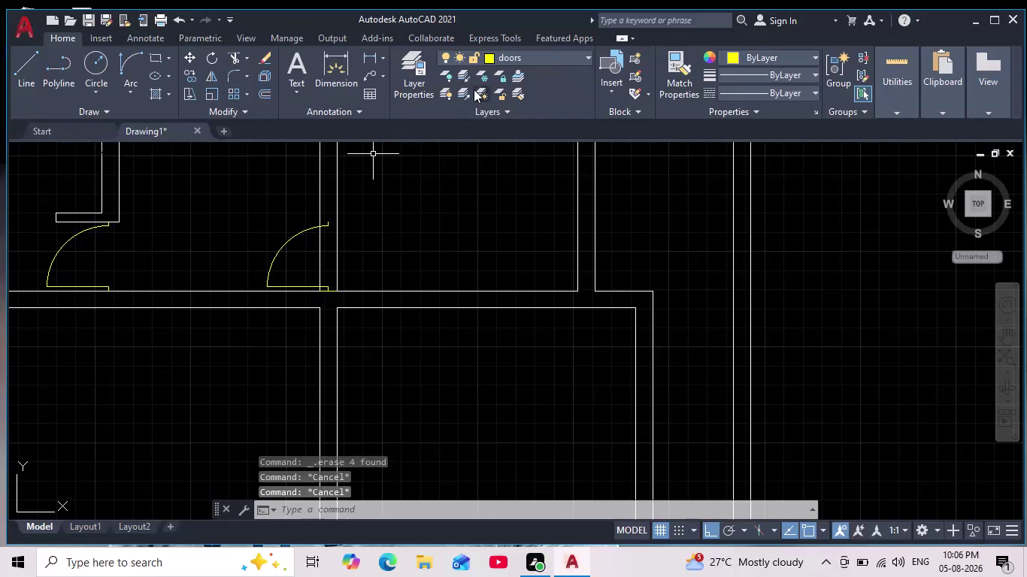
On layer 0, draw a short jamb line from the right door arc's end to the wall.
click(559, 56)
click(529, 77)
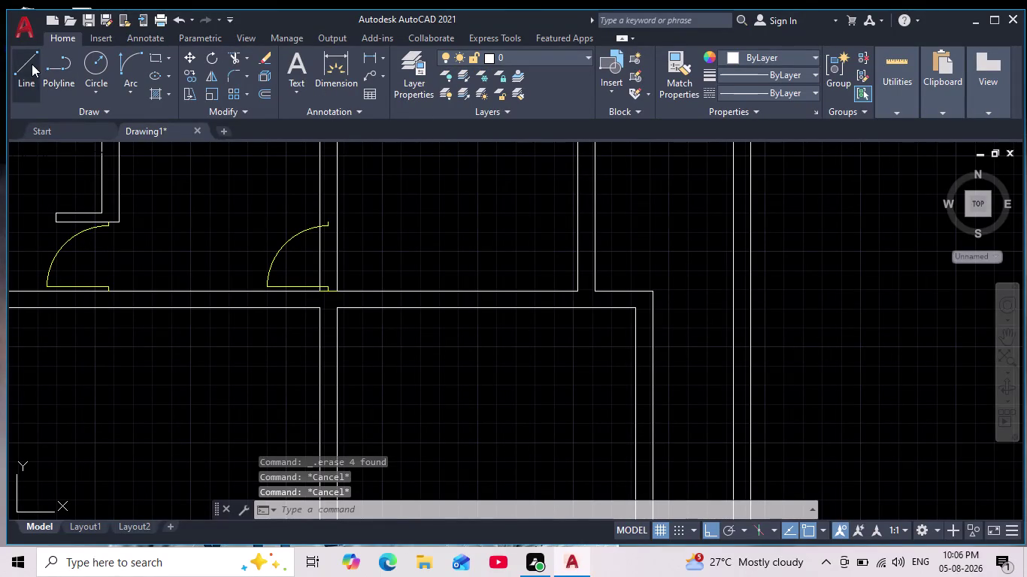
click(31, 63)
scroll(up, 3)
middle_drag(331, 214, 334, 289)
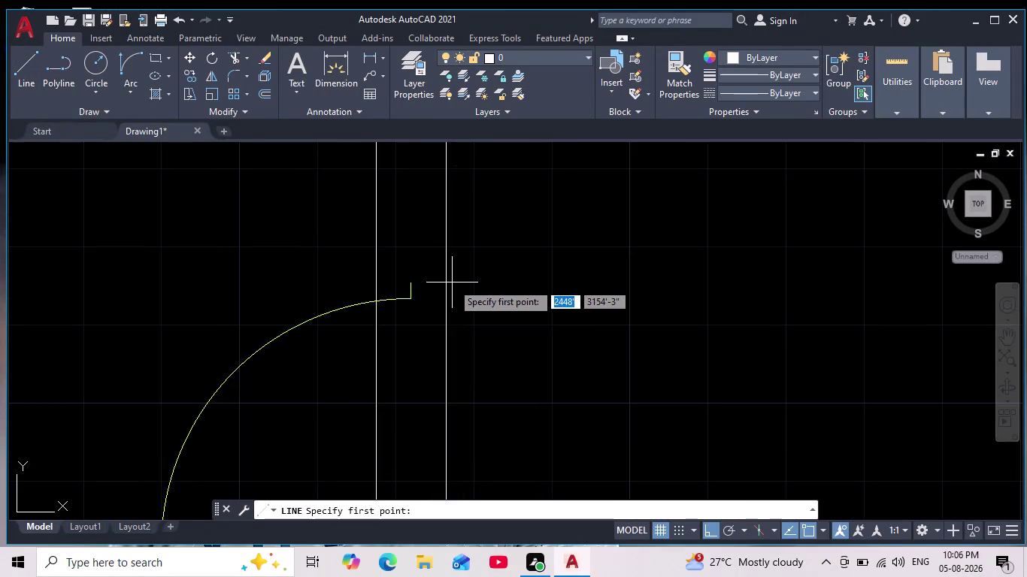
scroll(up, 3)
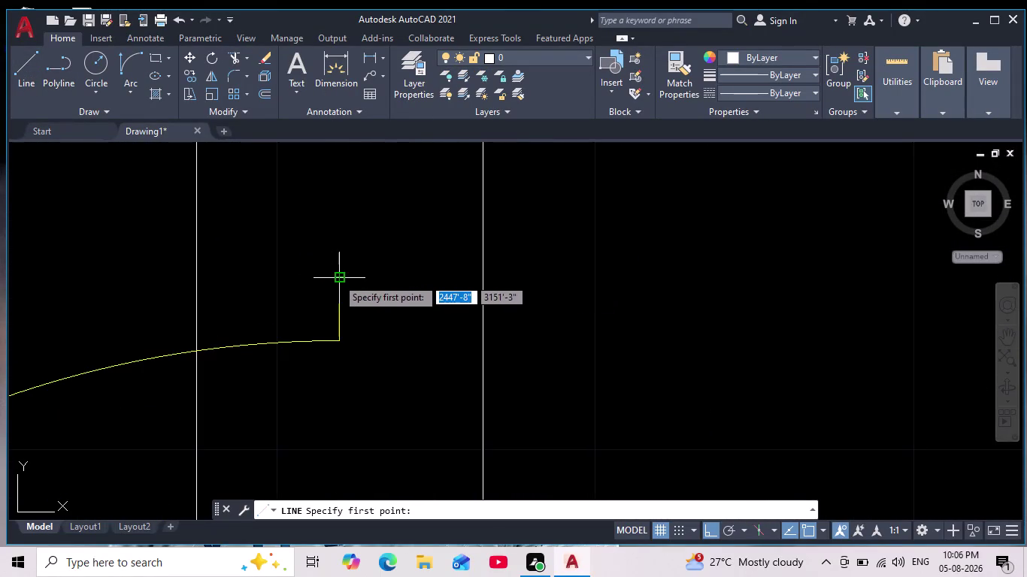
click(196, 277)
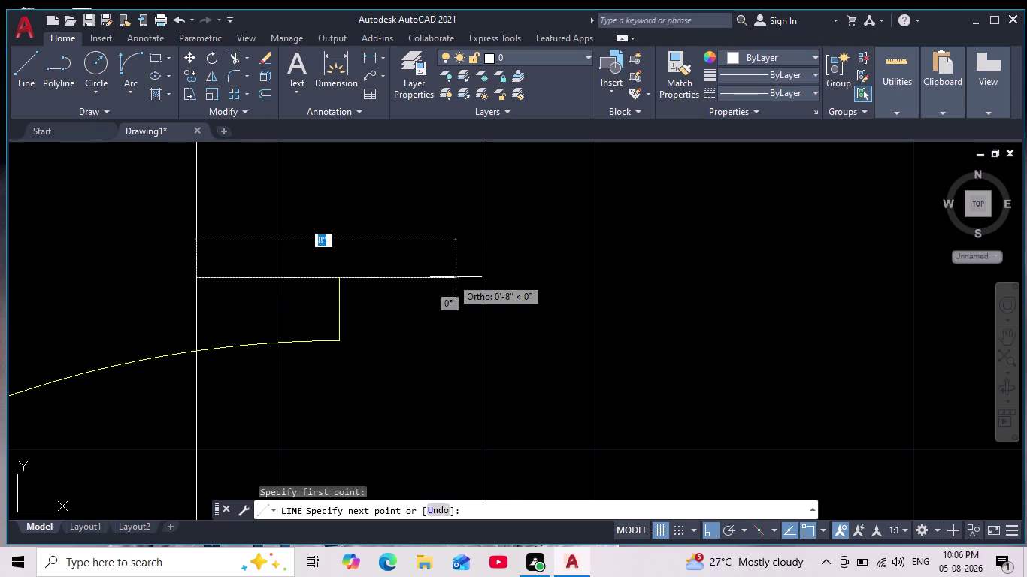
click(481, 279)
scroll(down, 3)
key(Escape)
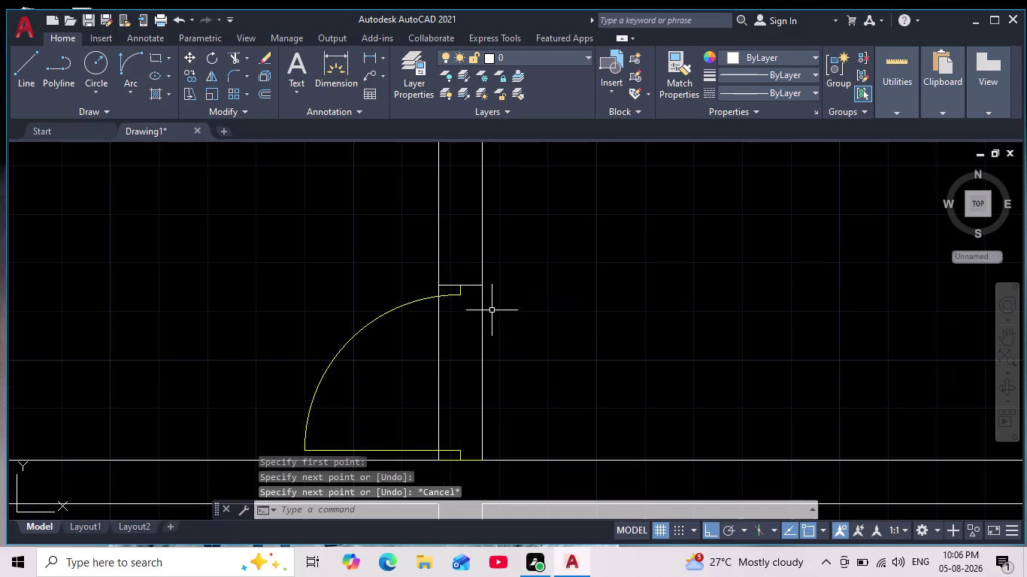
key(Escape)
Pan back to the door openings and start the Trim tool.
middle_drag(492, 324, 450, 294)
scroll(down, 3)
scroll(up, 3)
middle_drag(481, 310, 441, 293)
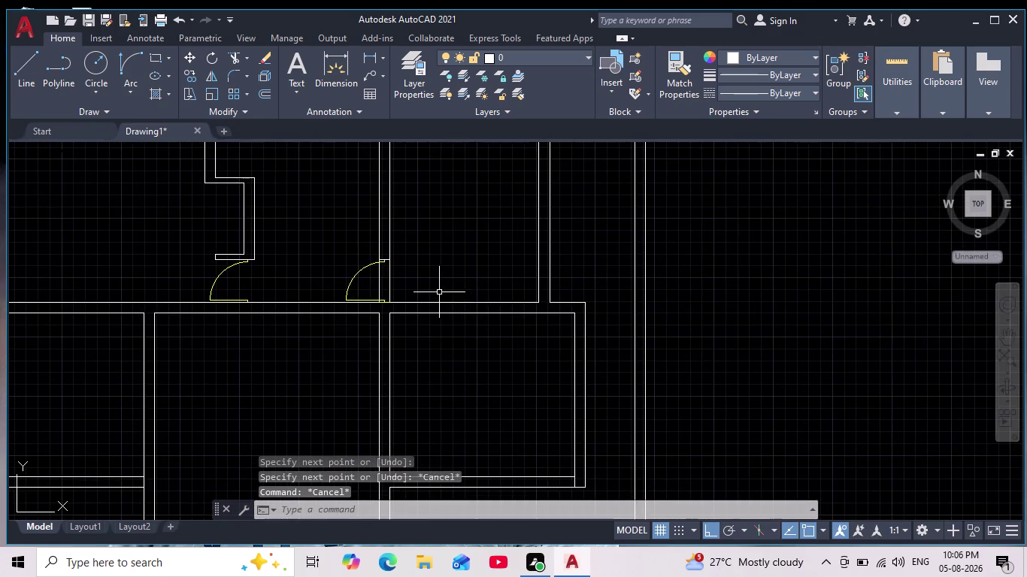
scroll(up, 3)
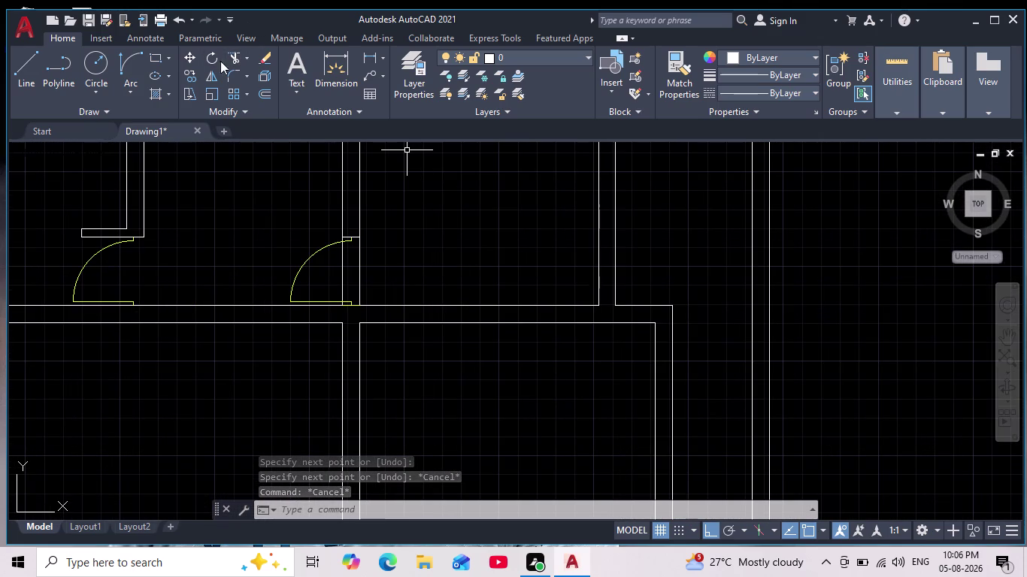
click(235, 64)
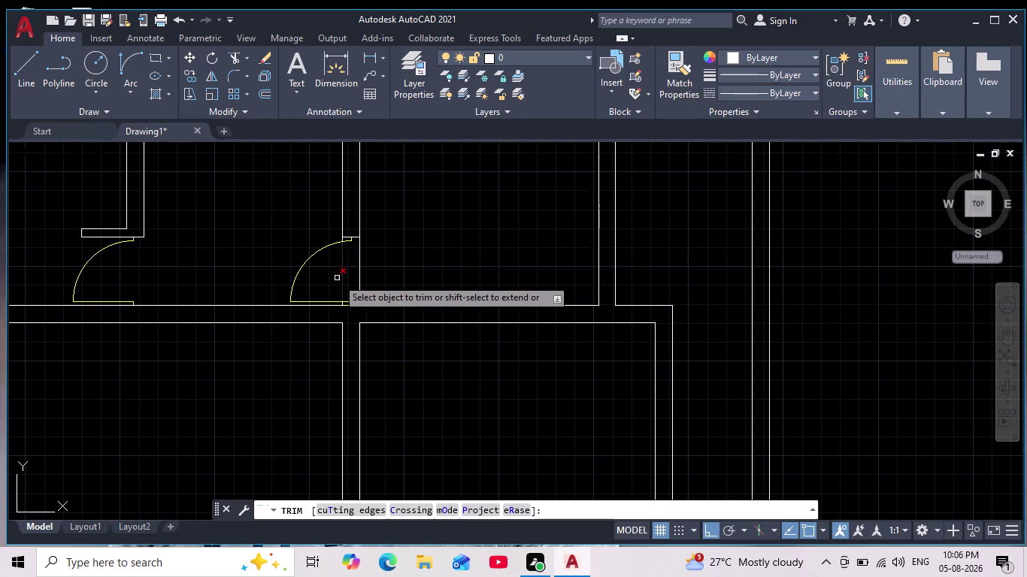
Fence-trim the wall segments crossing both door openings.
drag(335, 278, 393, 267)
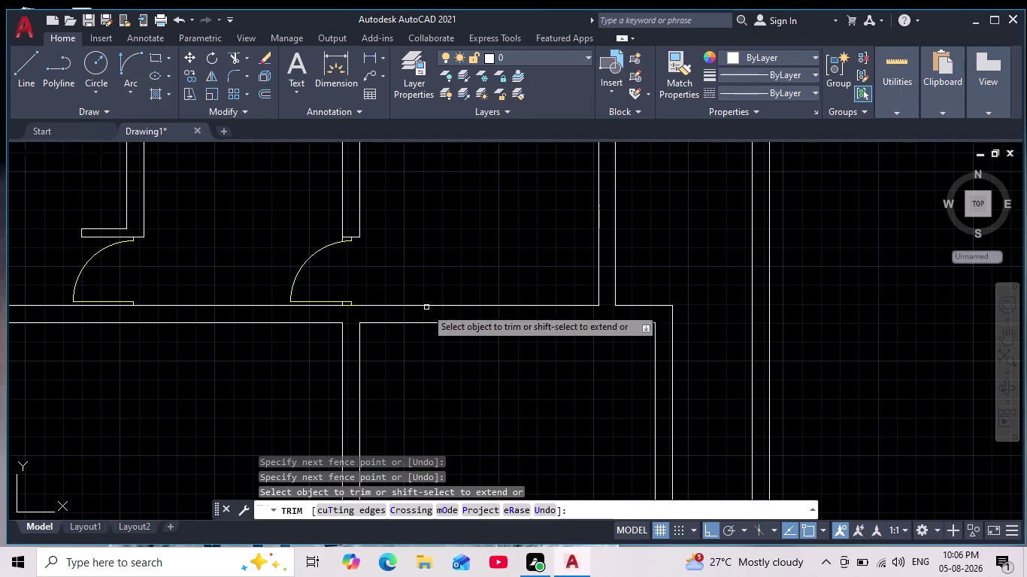
scroll(up, 3)
scroll(up, 3)
drag(332, 197, 200, 223)
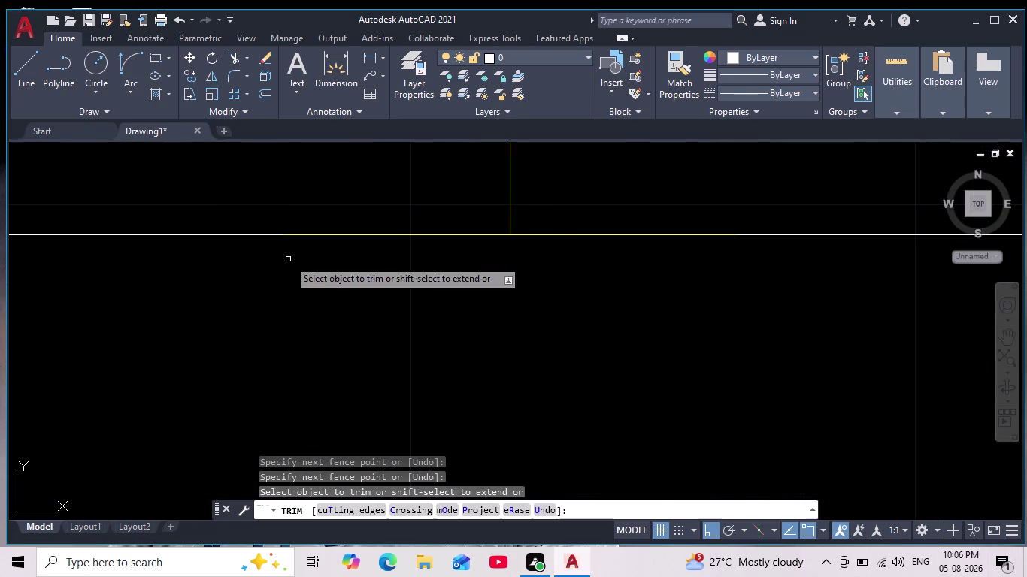
scroll(down, 3)
middle_drag(401, 169, 443, 326)
scroll(down, 3)
scroll(up, 3)
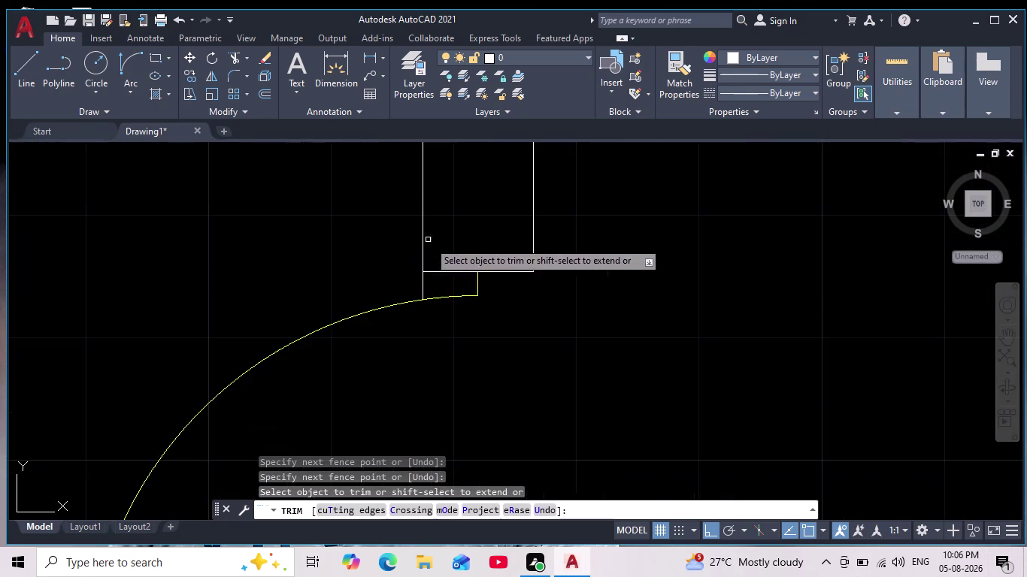
scroll(up, 3)
drag(431, 277, 242, 327)
scroll(down, 3)
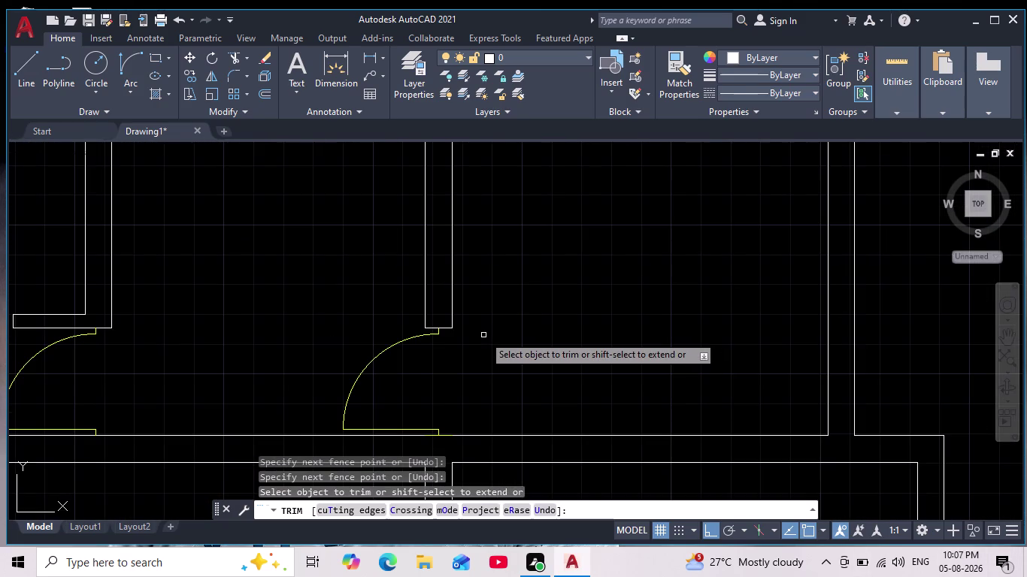
Exit trimming and zoom out to view the whole floor plan.
key(Escape)
key(Escape)
key(Escape)
key(Escape)
key(Escape)
scroll(down, 3)
scroll(down, 3)
middle_drag(497, 324, 488, 297)
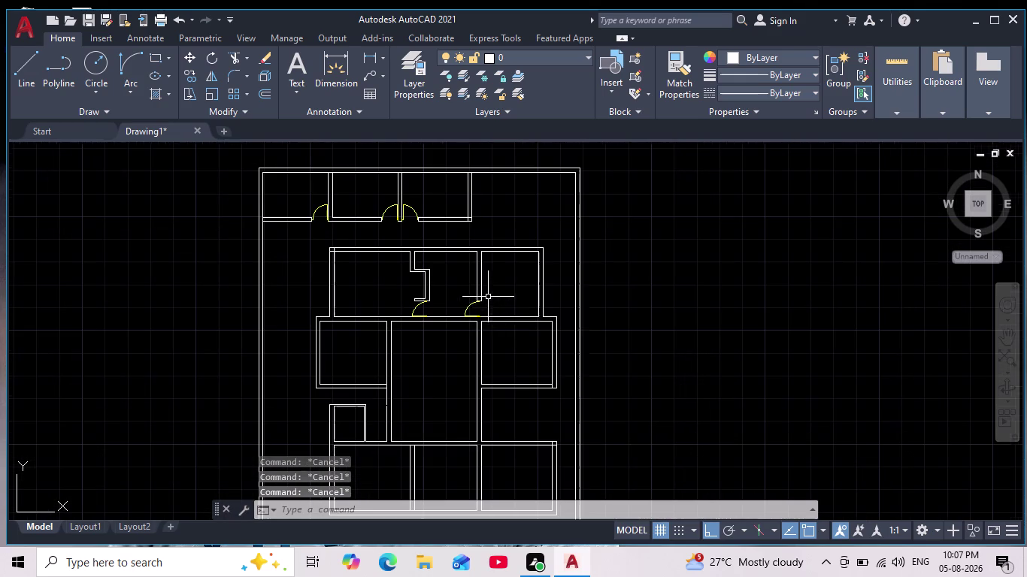
scroll(up, 3)
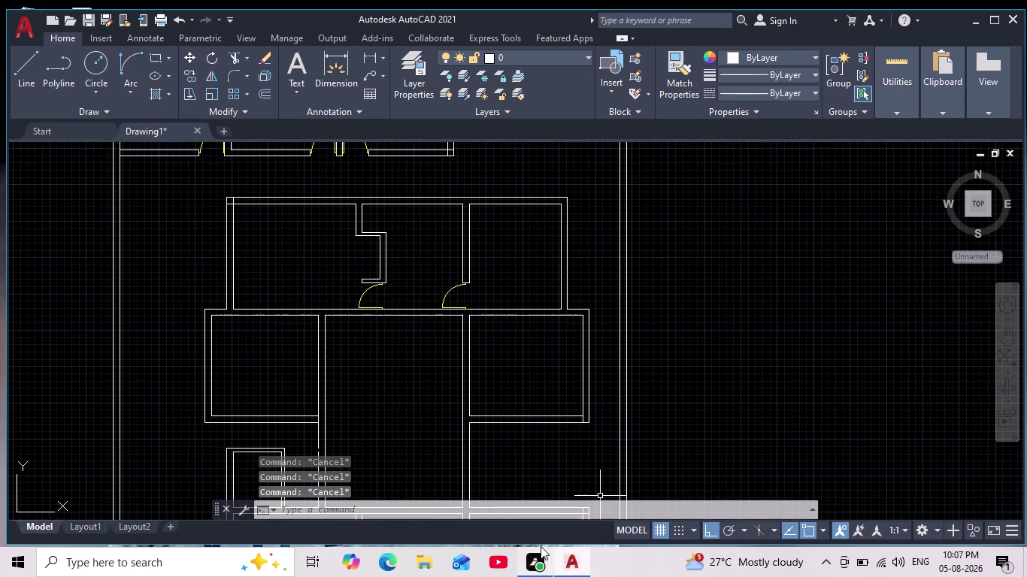